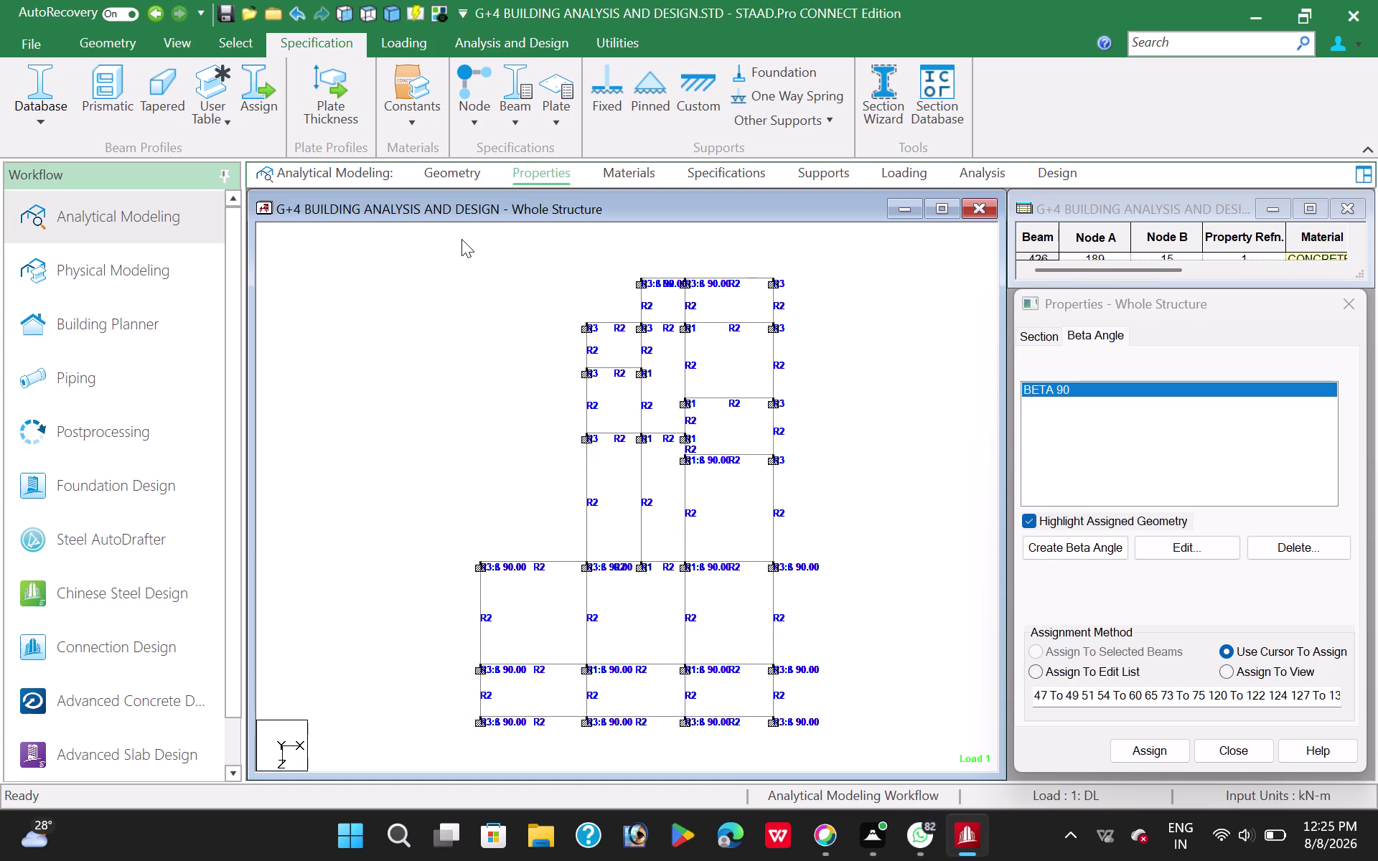
key(Tab)
key(2)
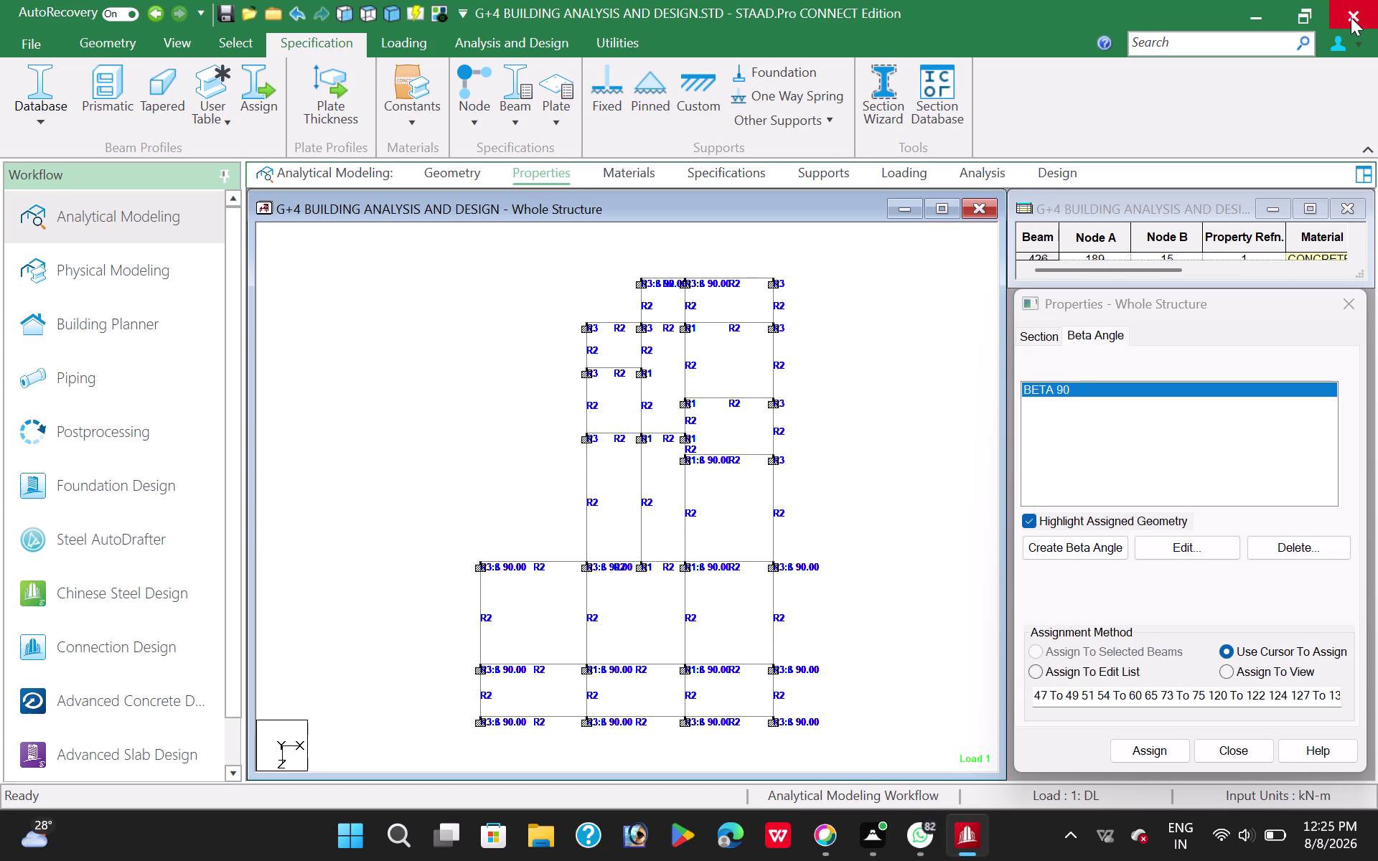